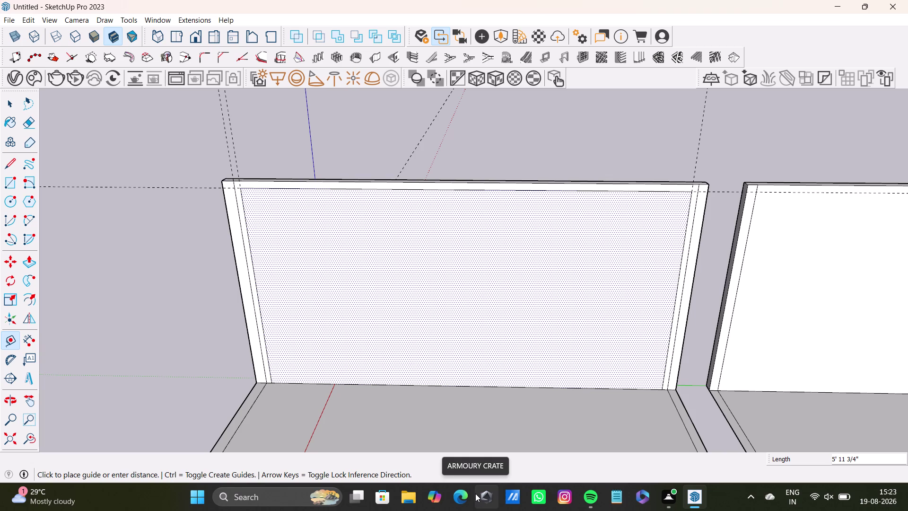
End the previous measurement and orbit the view to face the dotted panel squarely.
key(space)
scroll(down, 3)
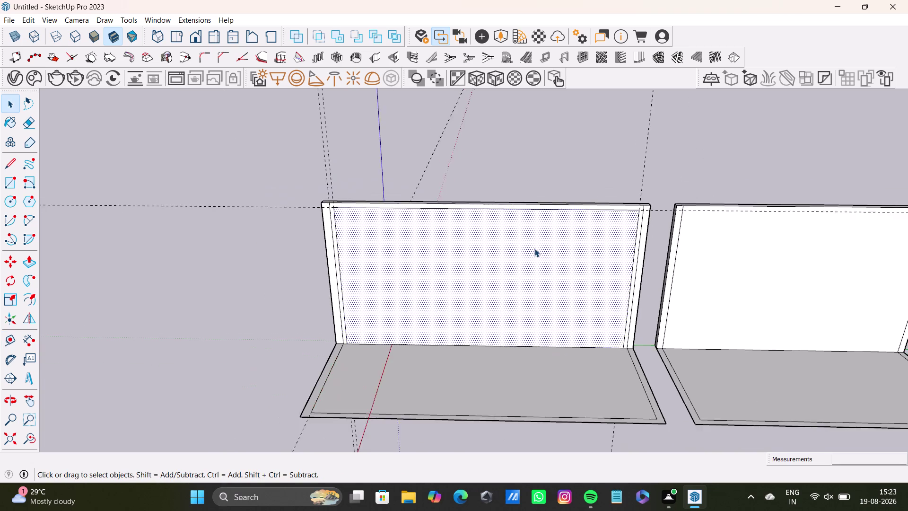
middle_drag(535, 249, 584, 233)
scroll(up, 3)
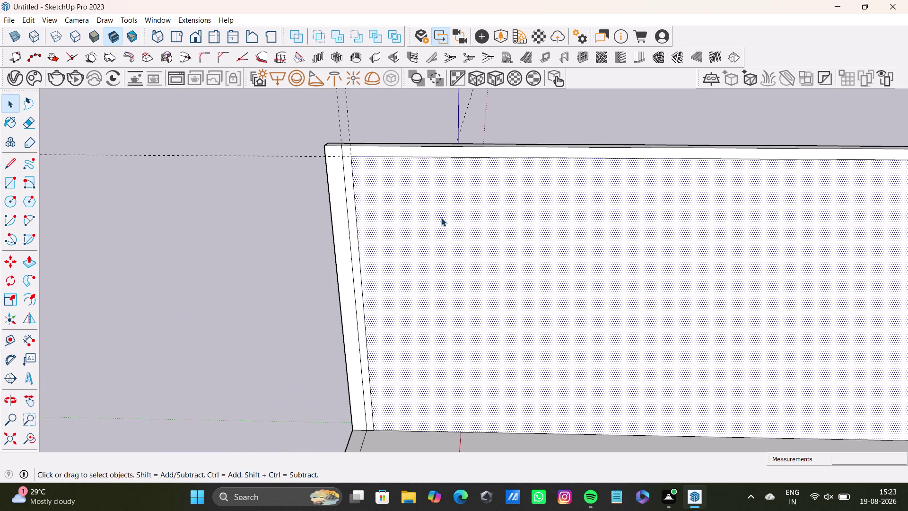
scroll(down, 3)
middle_drag(450, 197, 410, 223)
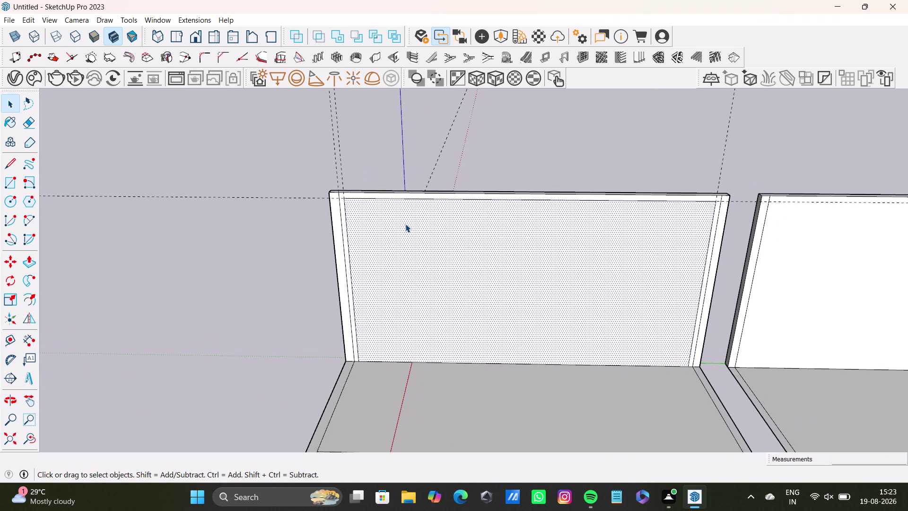
middle_drag(488, 253, 493, 188)
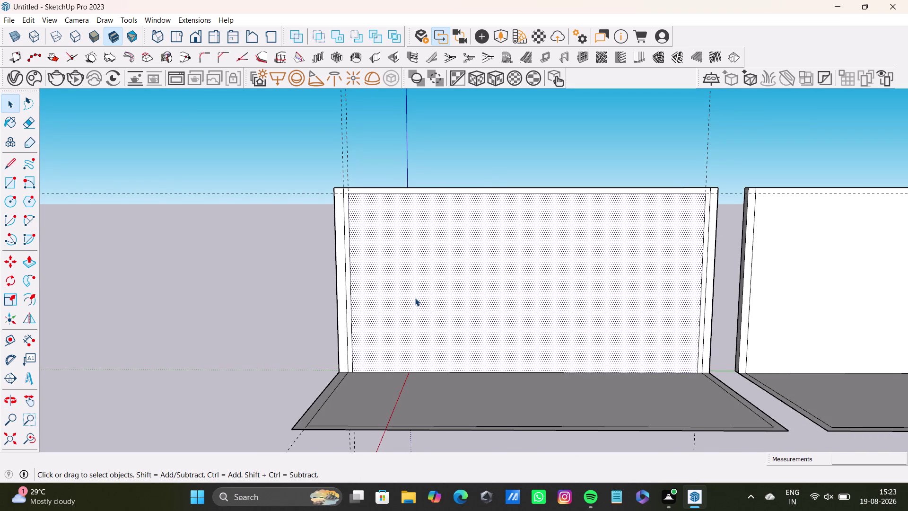
scroll(up, 3)
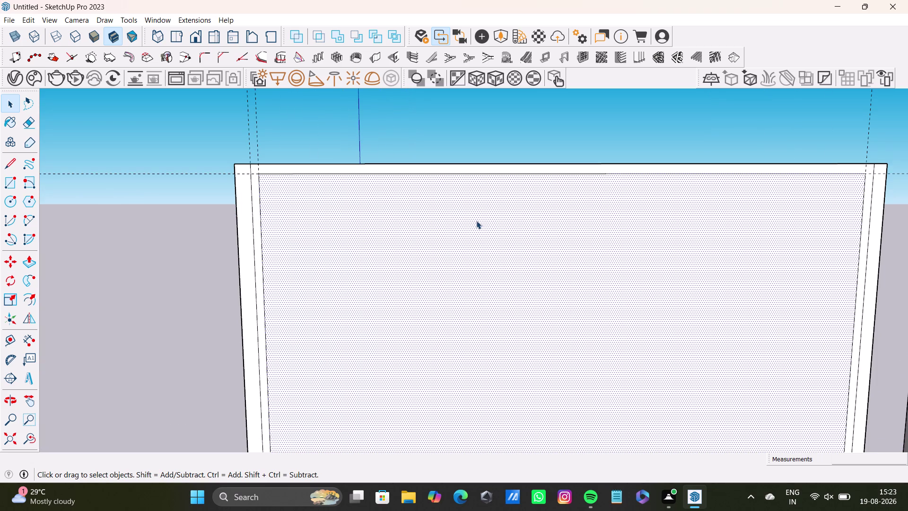
Start a Tape Measure guide from the panel's top edge, offset about 2' 6 1/2" down.
key(t)
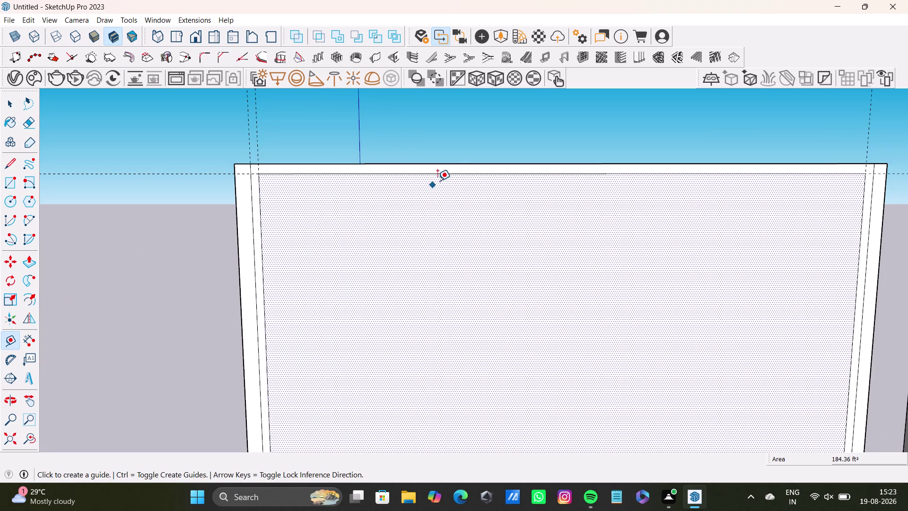
click(453, 174)
scroll(down, 3)
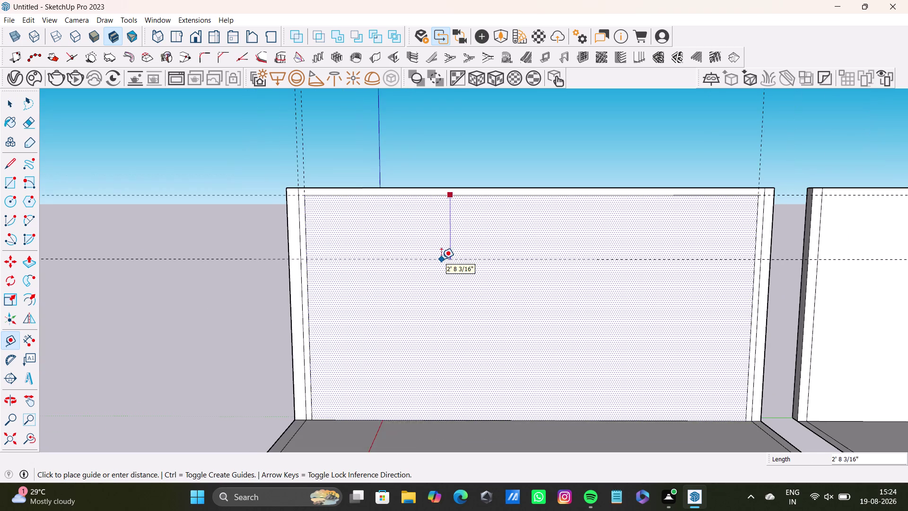
middle_drag(441, 259, 427, 254)
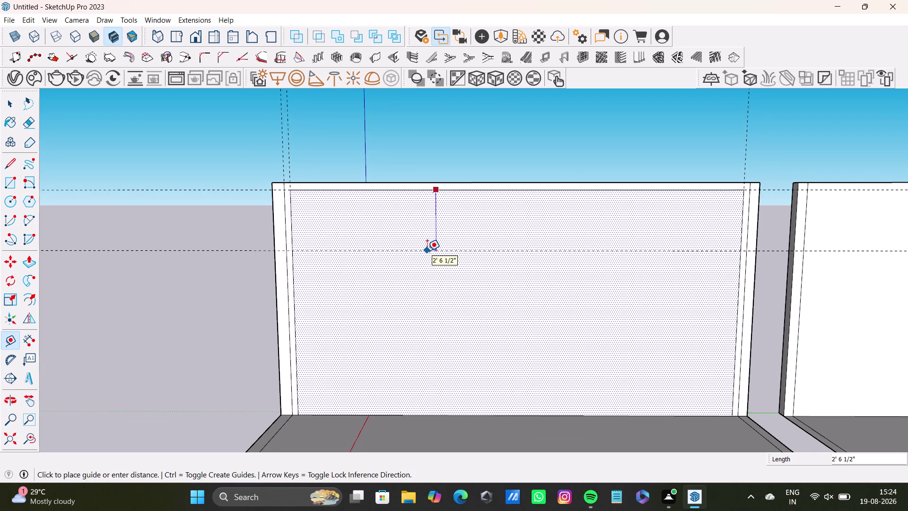